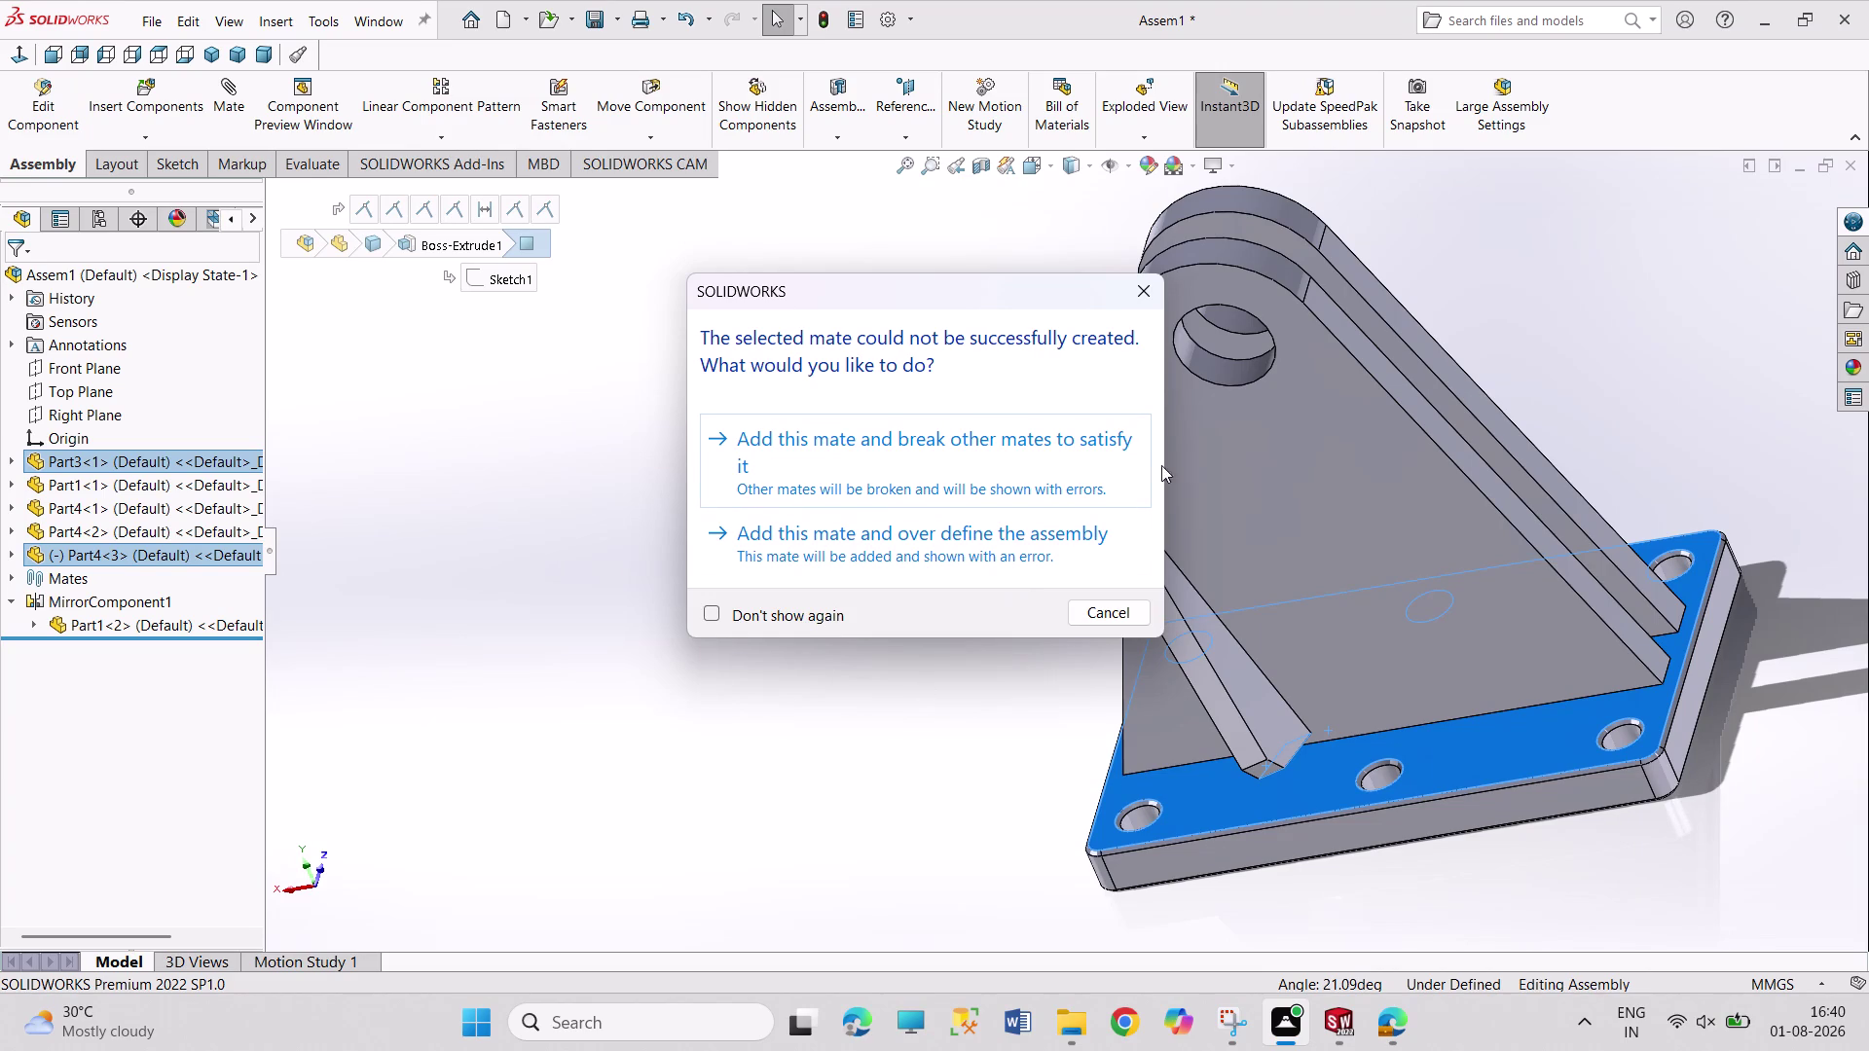
Cancel the failed mate and drag the rib away from the upright plate.
click(1146, 298)
drag(1253, 660, 1233, 610)
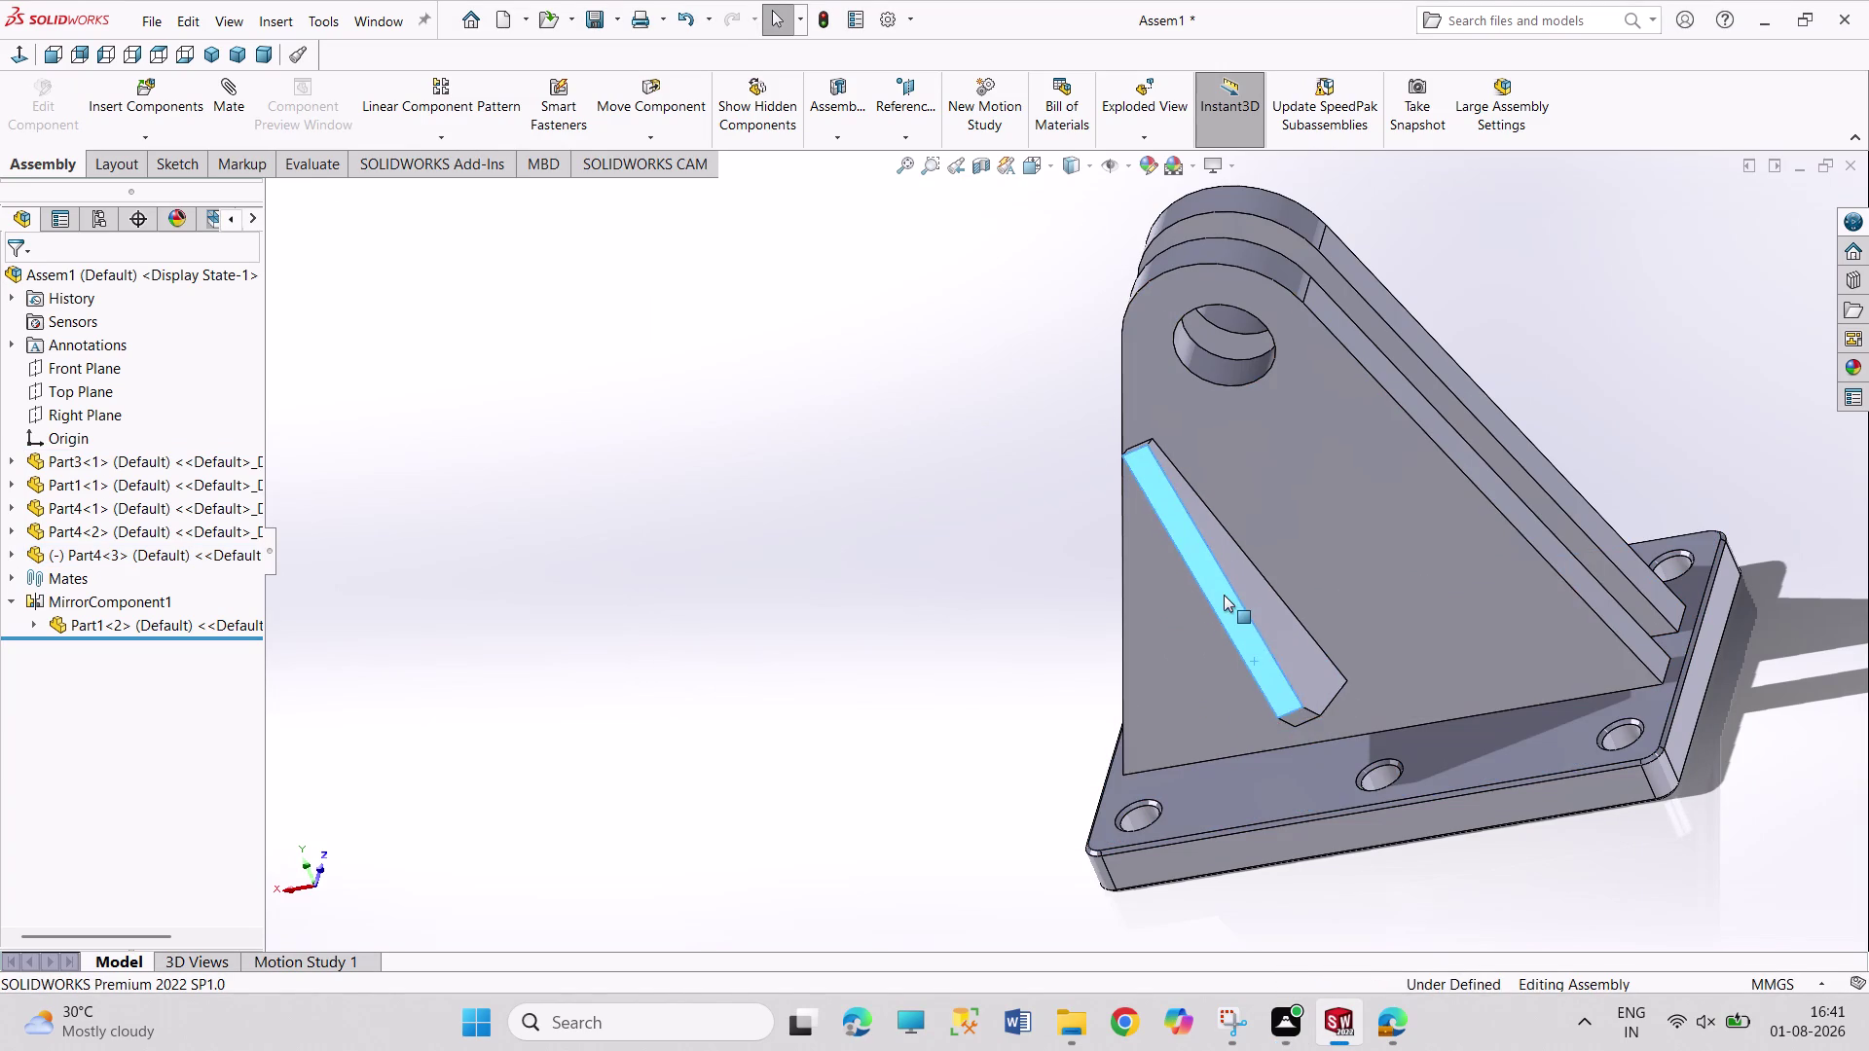
drag(1233, 611, 1185, 531)
Mate the rib's lower end face coincident with the base plate's top face.
middle_drag(1297, 683, 1248, 625)
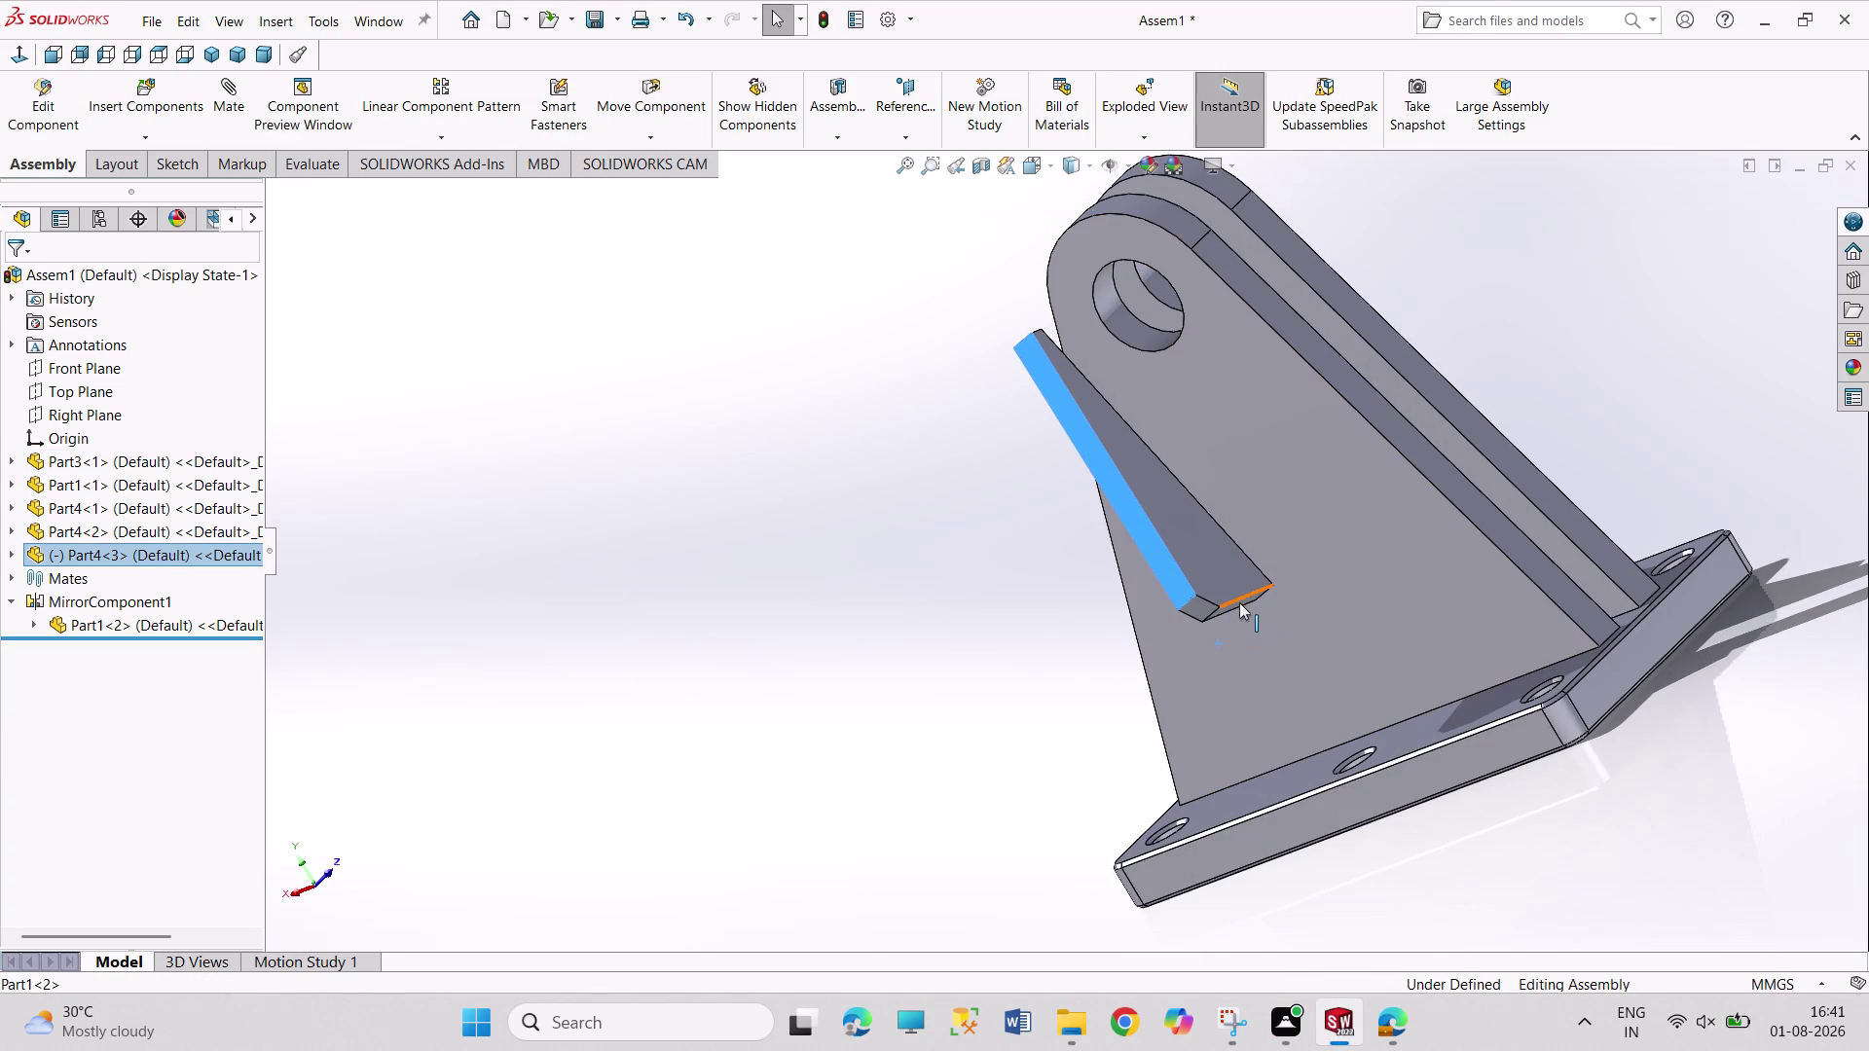
click(1239, 605)
middle_drag(1055, 625, 1126, 718)
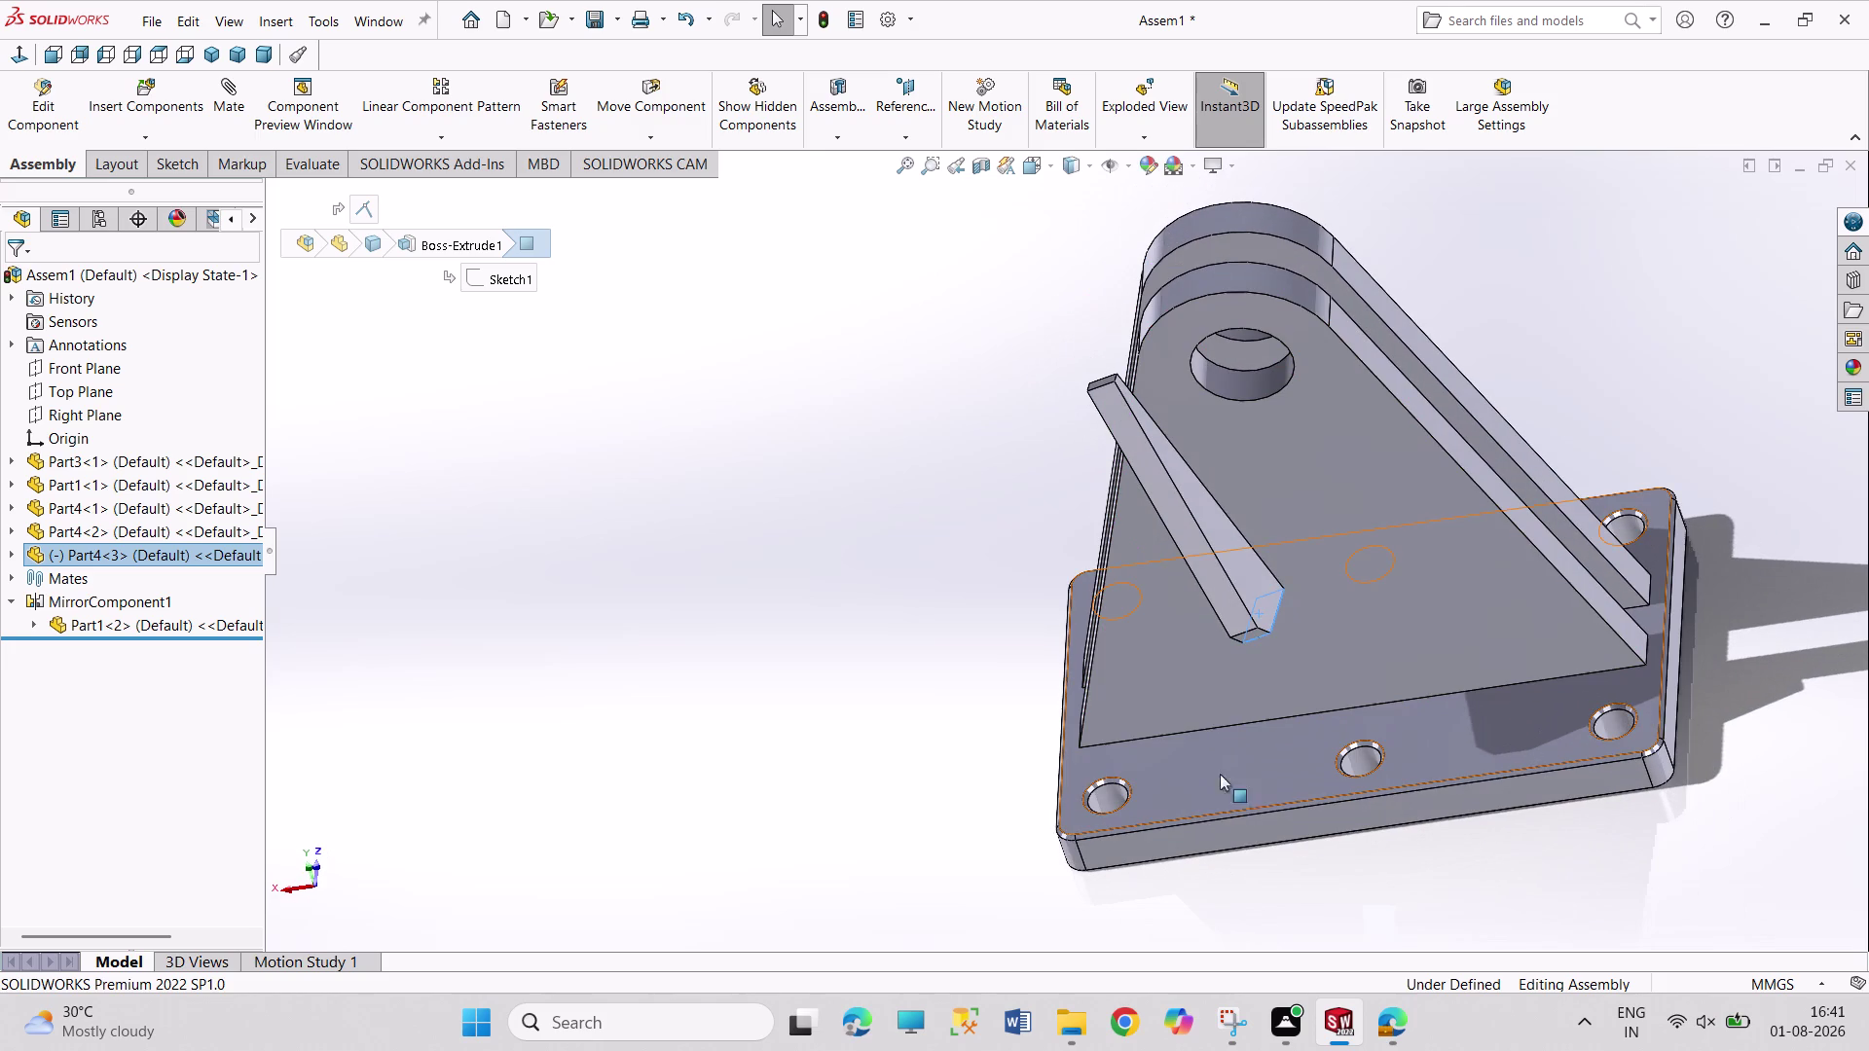
click(1264, 771)
click(1322, 758)
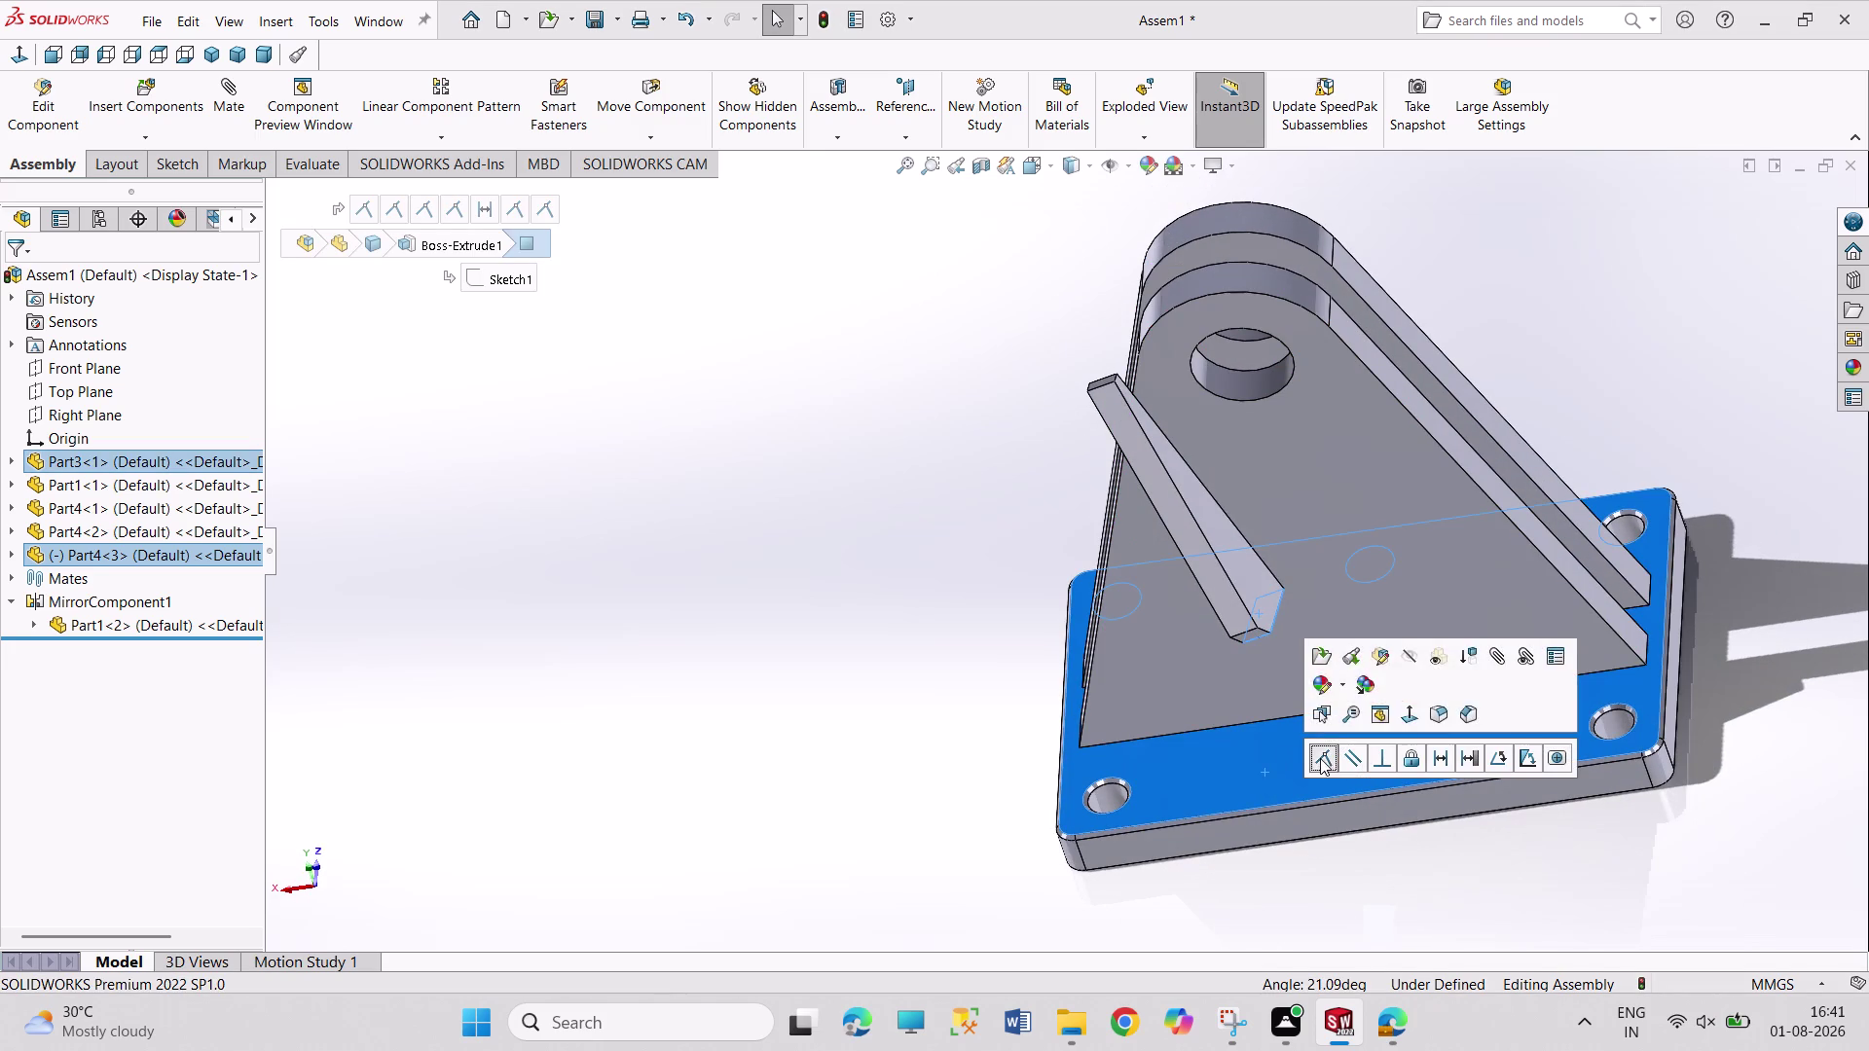